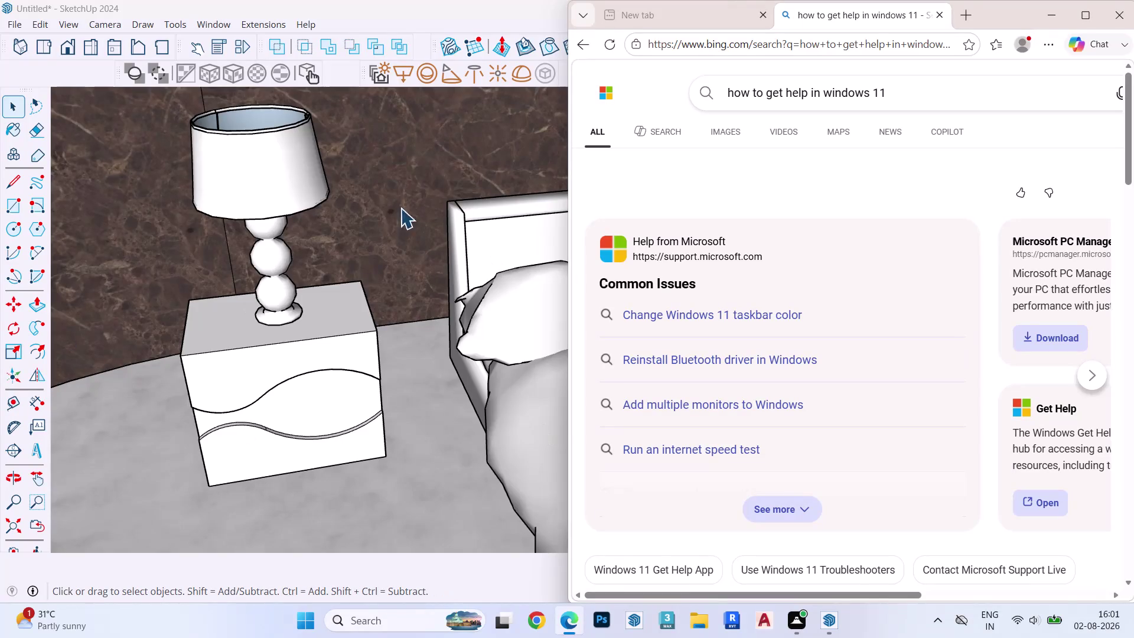
Maximize SketchUp and zoom out over the marble-walled bedroom with bed and lamps.
click(1056, 19)
scroll(down, 3)
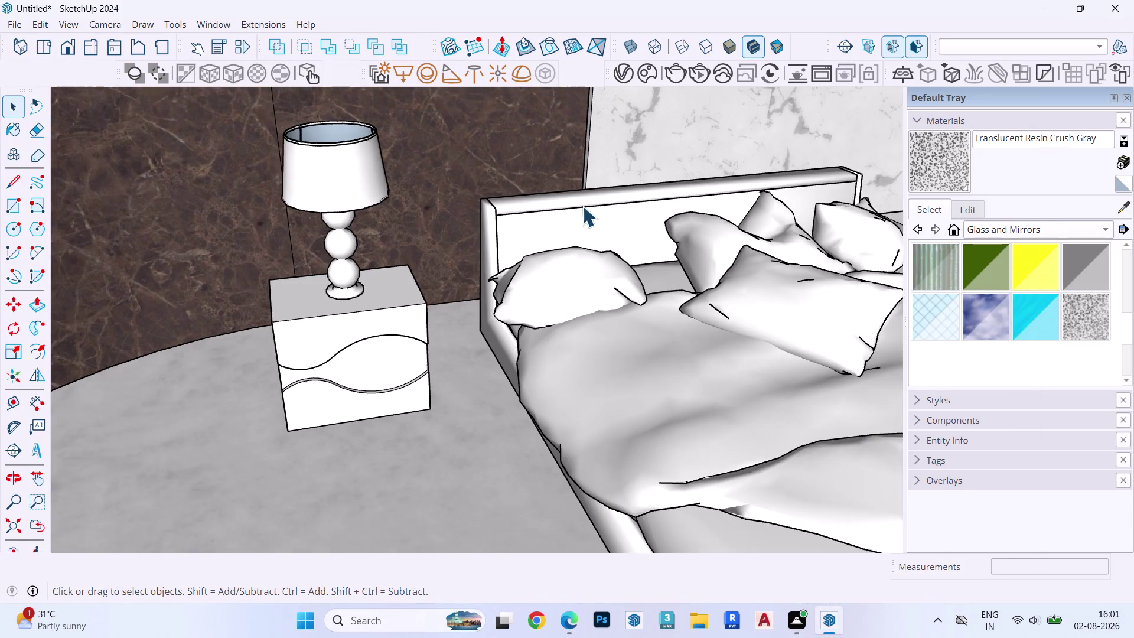
scroll(down, 3)
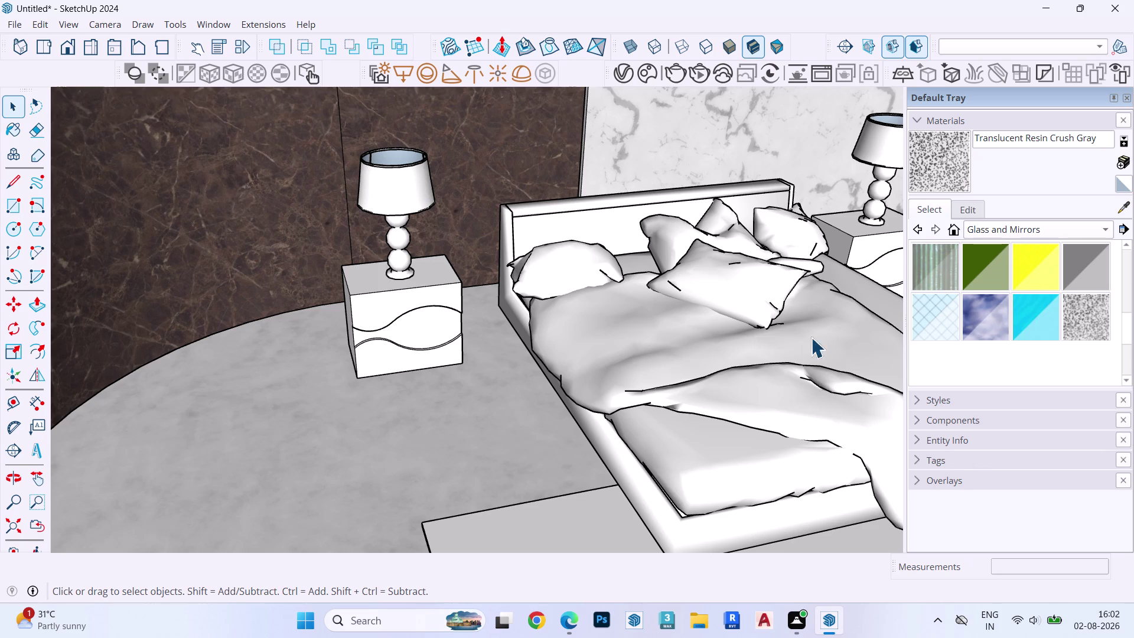
Zoom out from the bedroom to see the room model.
scroll(down, 3)
scroll(up, 3)
scroll(down, 3)
scroll(up, 3)
scroll(down, 3)
scroll(down, 3)
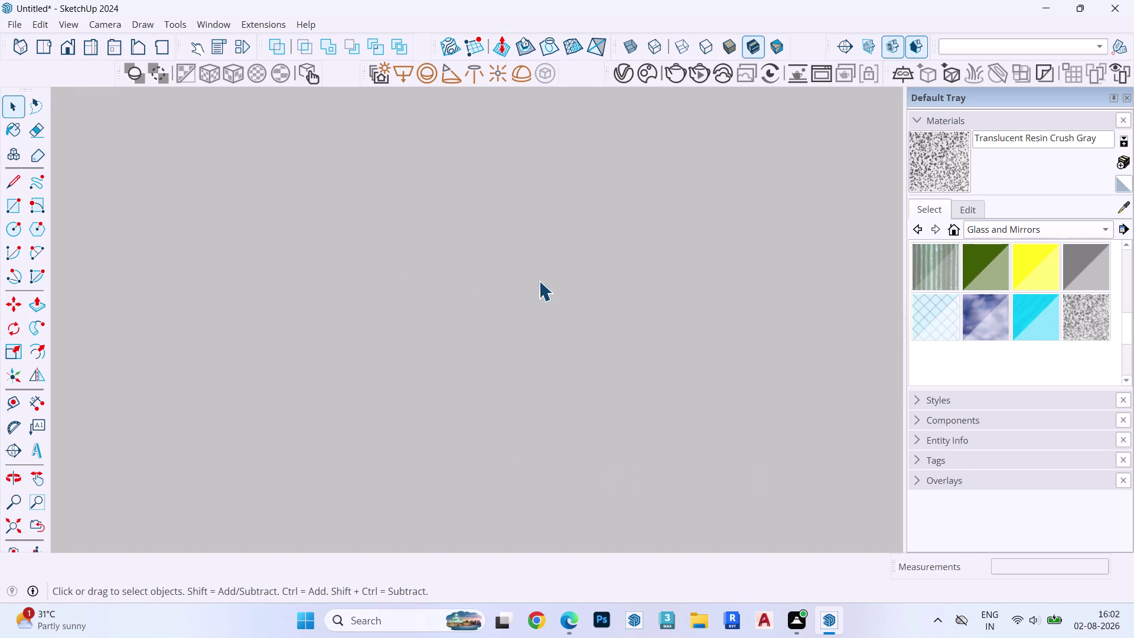
scroll(down, 3)
scroll(down, 3)
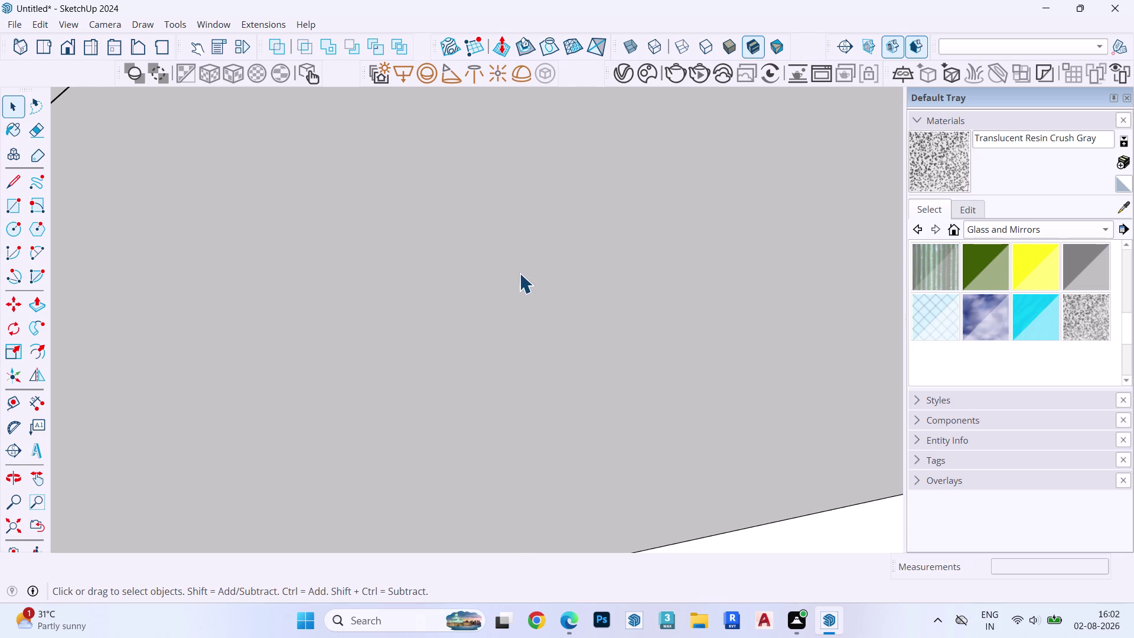
scroll(down, 3)
scroll(up, 3)
scroll(down, 3)
scroll(up, 3)
scroll(down, 3)
scroll(down, 3)
Orbit the room to a view from beneath and launch the IES Light tool.
middle_drag(512, 329, 415, 246)
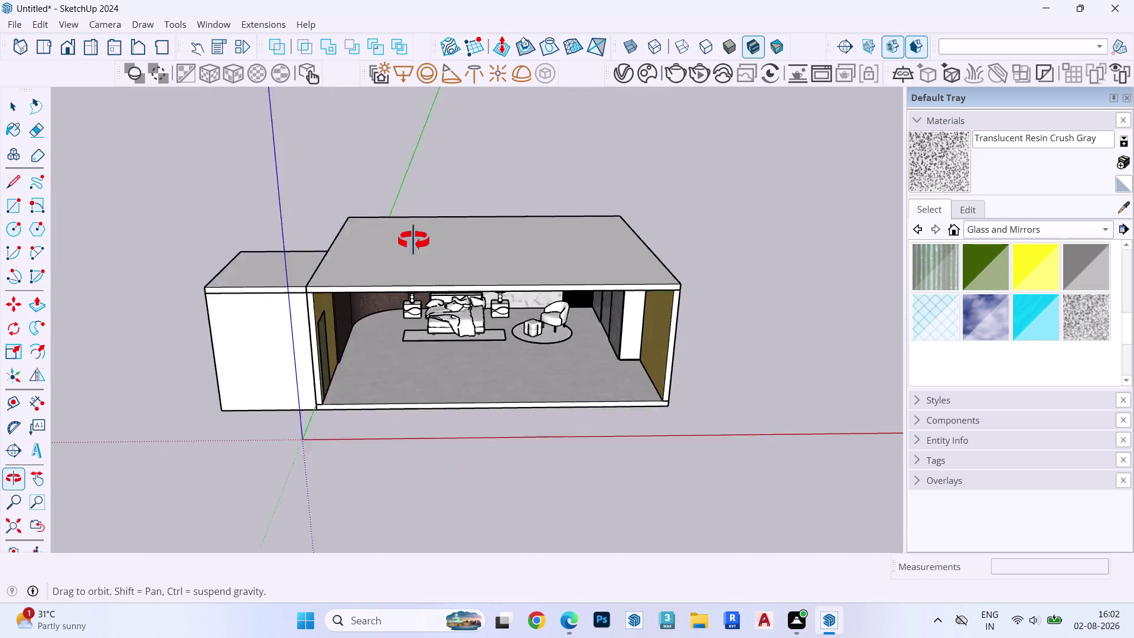
middle_drag(415, 246, 488, 208)
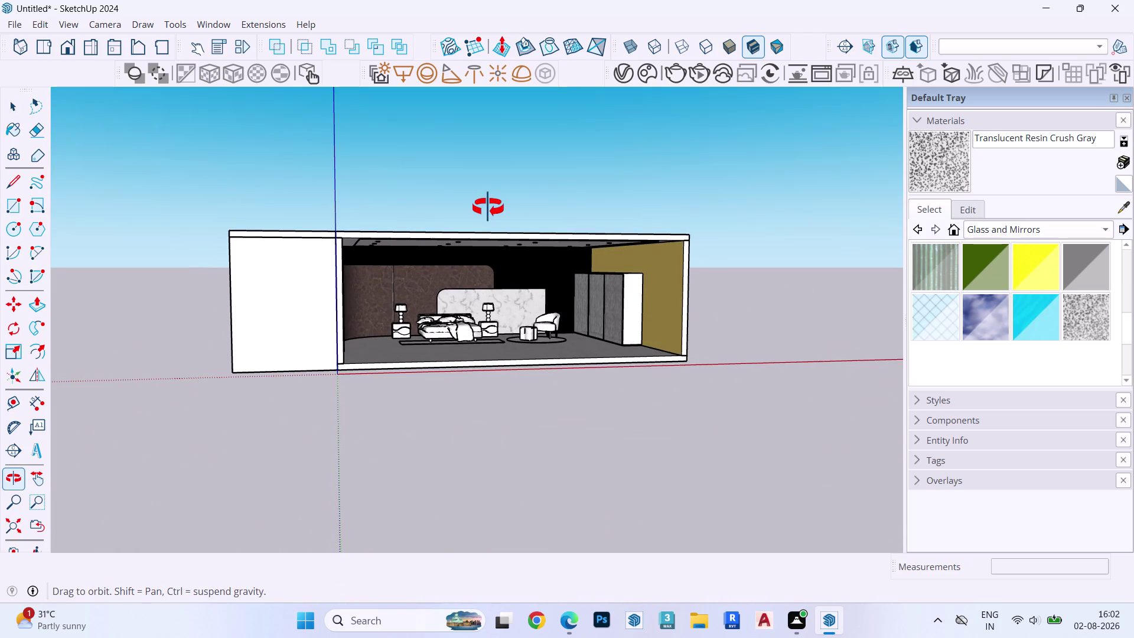
middle_drag(487, 207, 465, 74)
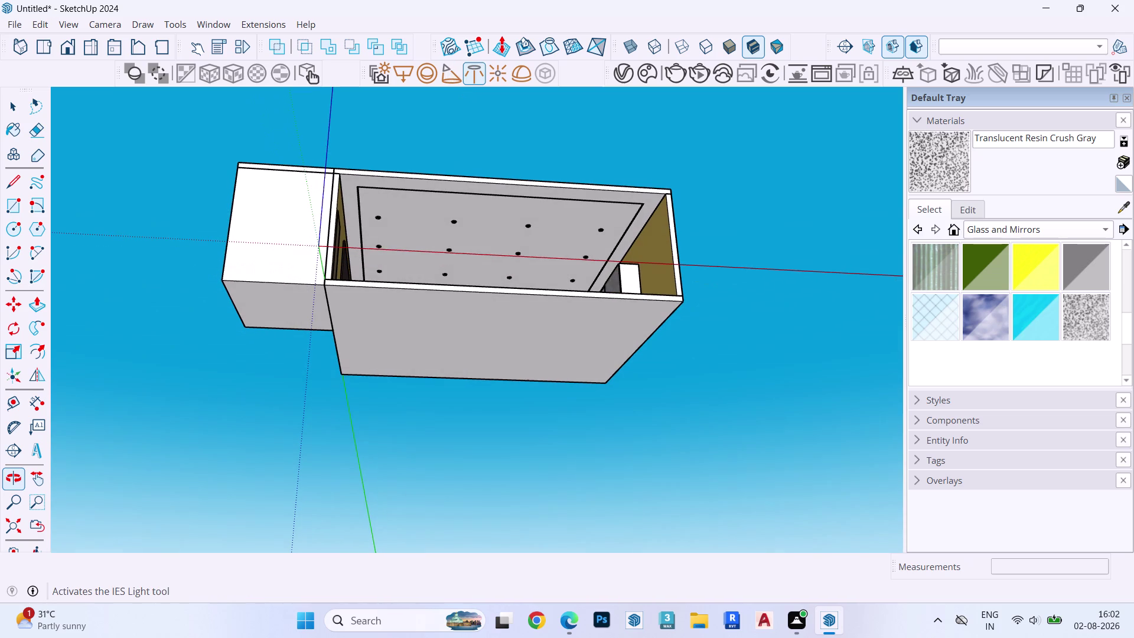
click(476, 75)
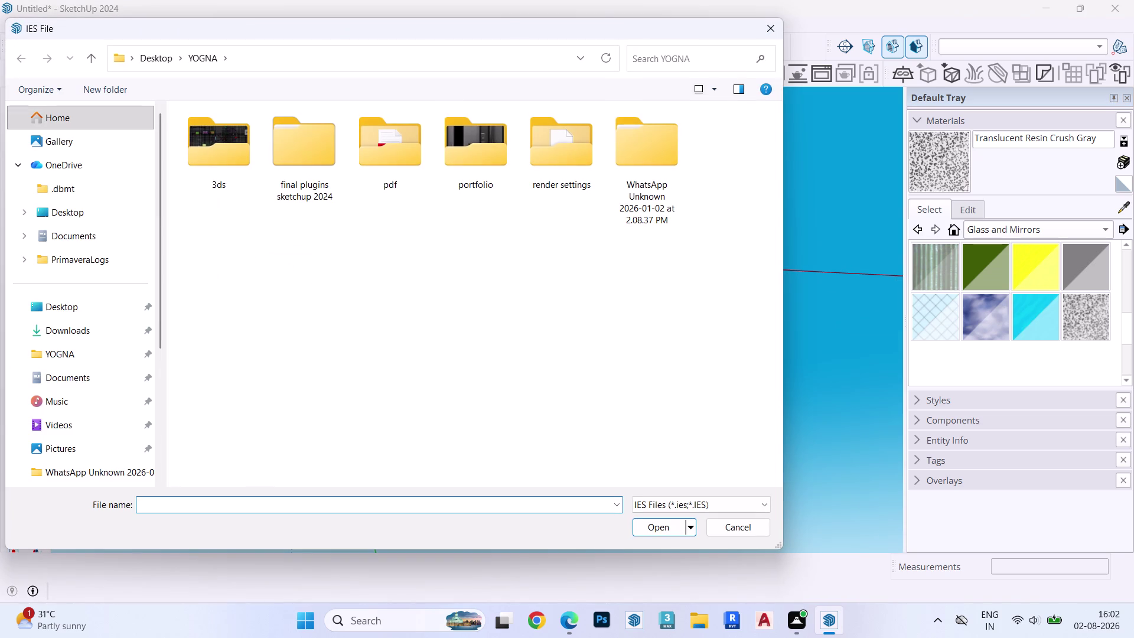
Check the pdf folder in the IES picker, then switch to File Explorer.
double_click(403, 153)
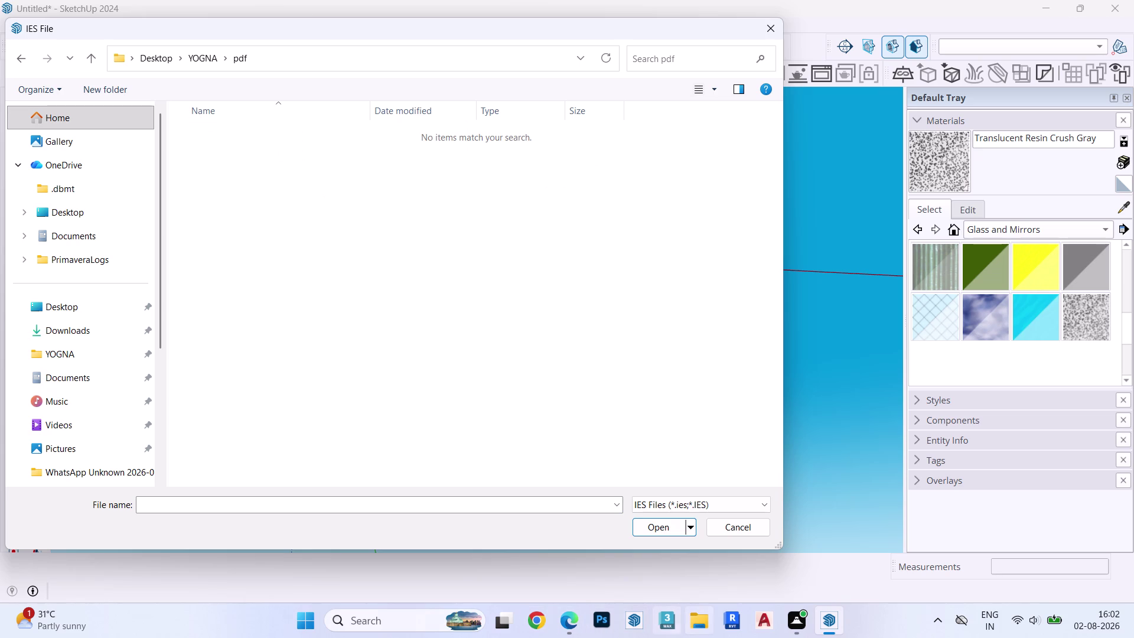
click(707, 621)
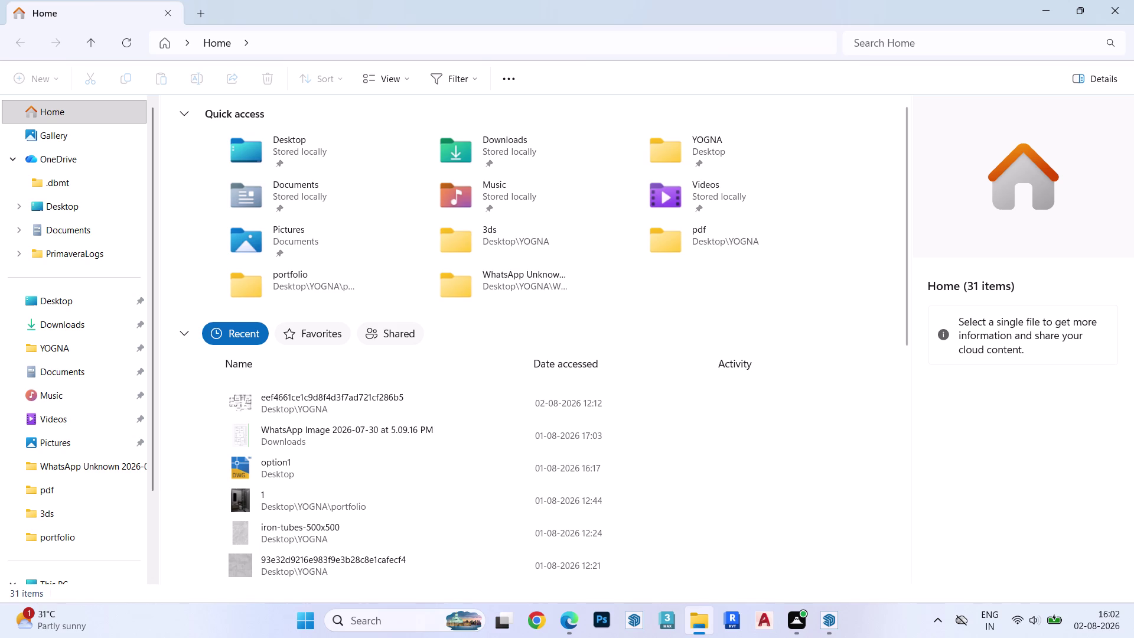
Open the Sketchup Syllabus PDF from the pdf folder in Edge.
click(70, 494)
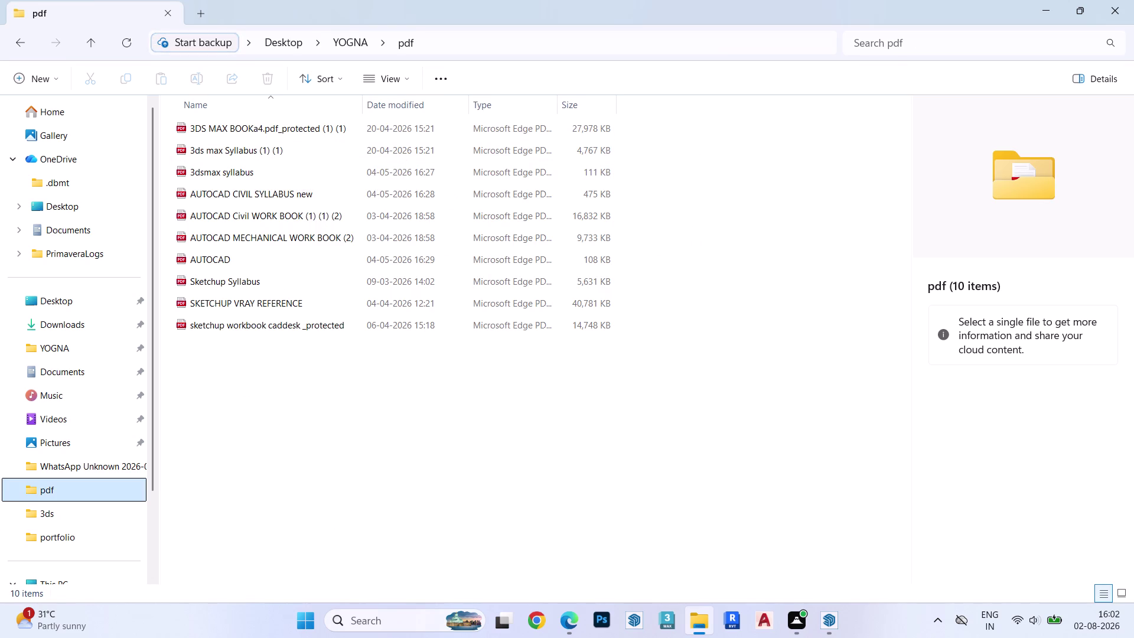
double_click(249, 280)
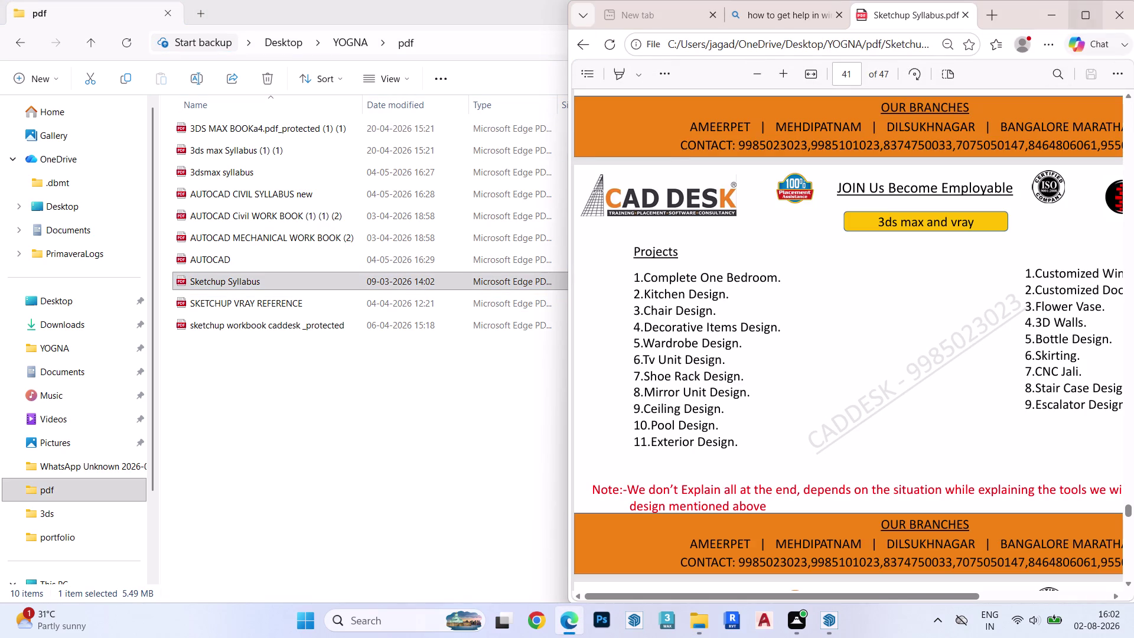
Maximize Edge and scroll through the SketchUp syllabus pages.
click(1098, 17)
scroll(down, 3)
scroll(up, 3)
middle_drag(1026, 204, 1026, 237)
middle_drag(1010, 189, 1022, 263)
scroll(down, 3)
middle_drag(1023, 262, 1021, 376)
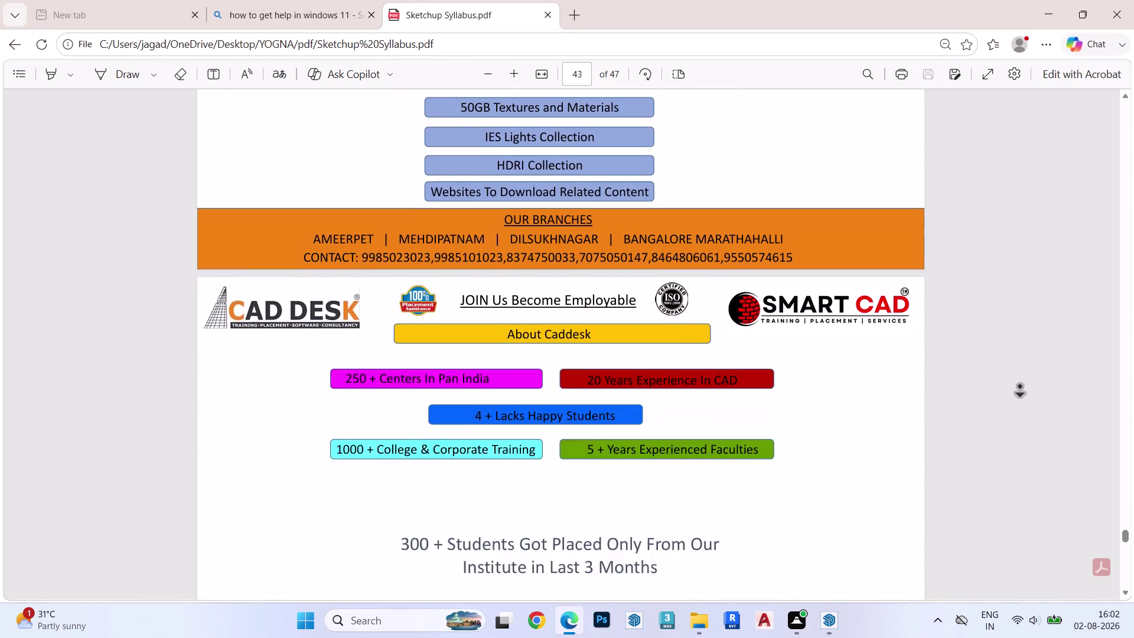
middle_drag(1021, 376, 1010, 463)
middle_drag(1009, 464, 1005, 404)
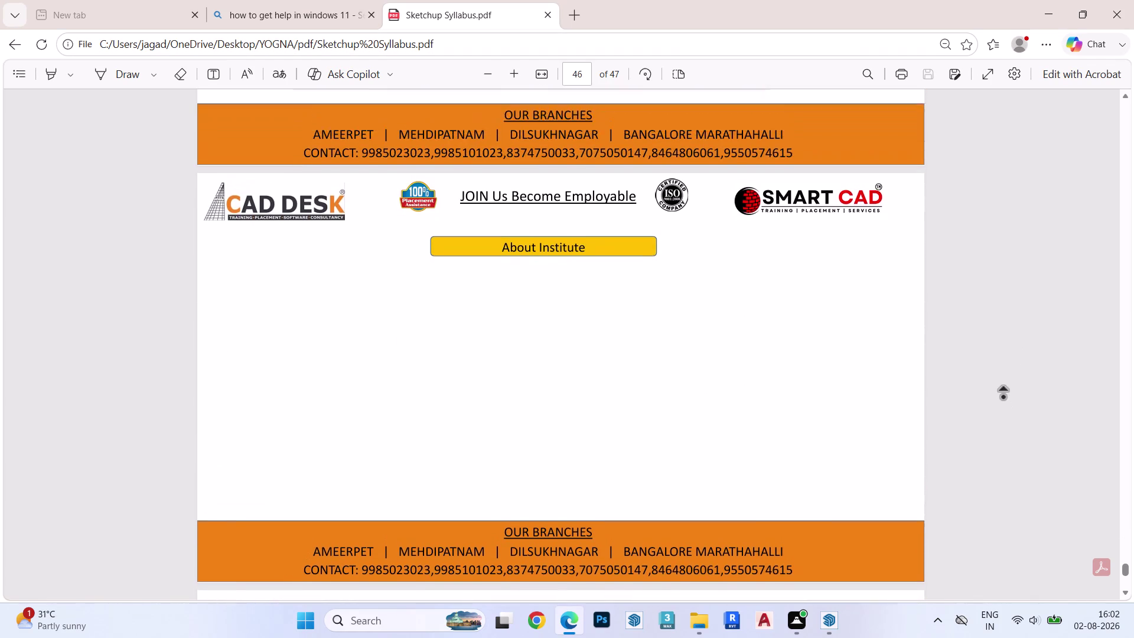
middle_drag(1005, 404, 1003, 355)
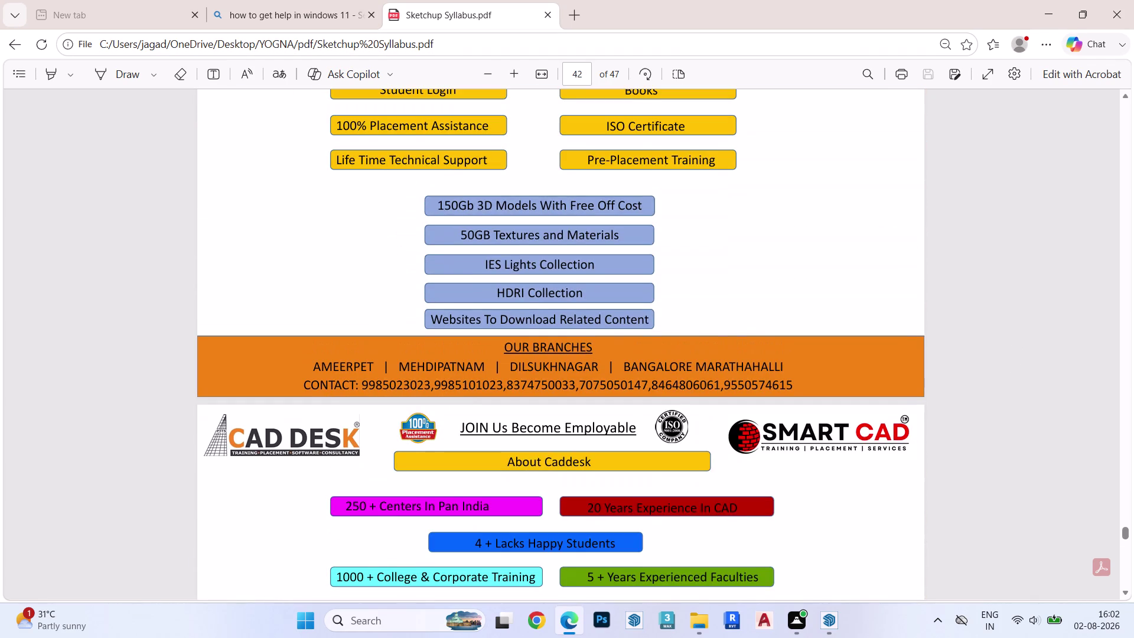
middle_drag(1003, 354, 1009, 287)
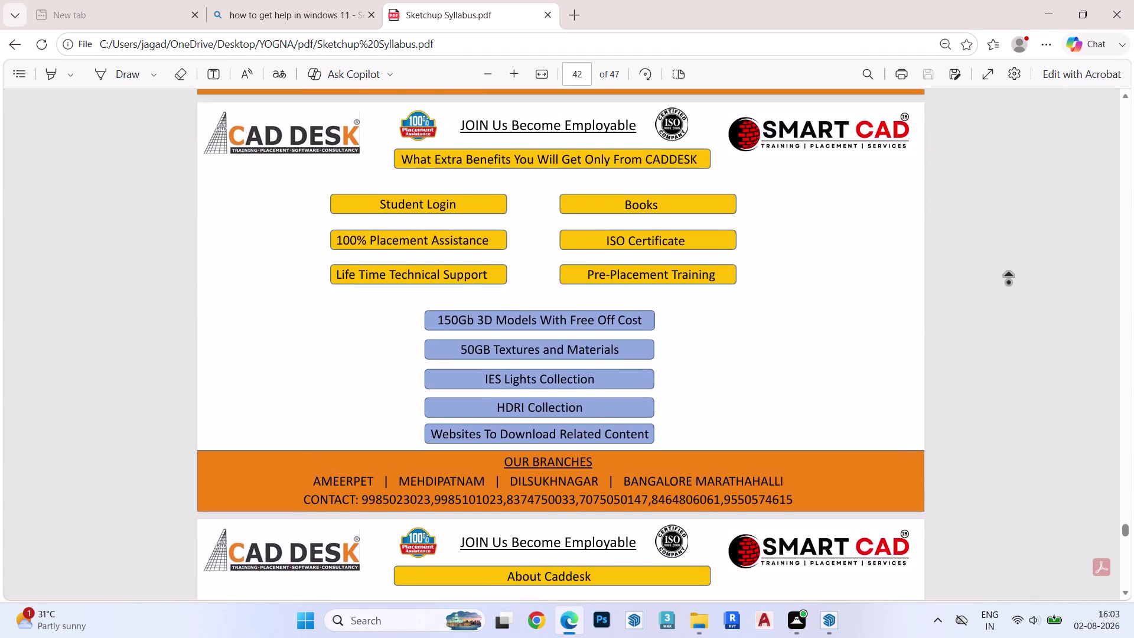
middle_drag(1008, 288, 1010, 266)
middle_drag(1010, 266, 1010, 259)
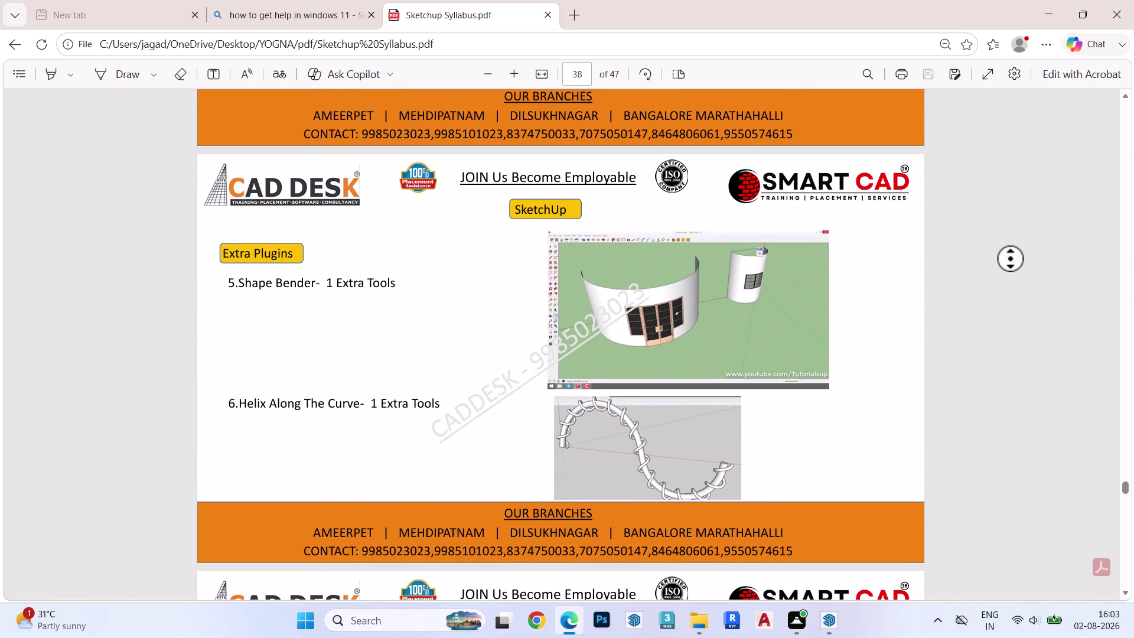
middle_drag(1010, 259, 1012, 235)
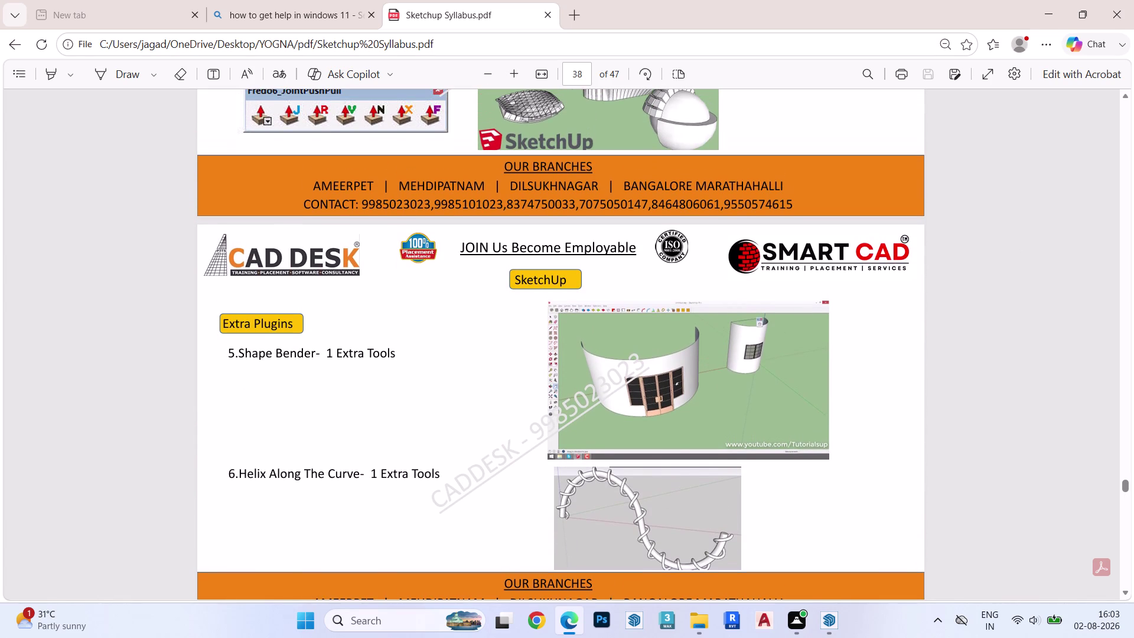
Scroll back to the Kitchen Design page, page 34 of 47.
scroll(up, 3)
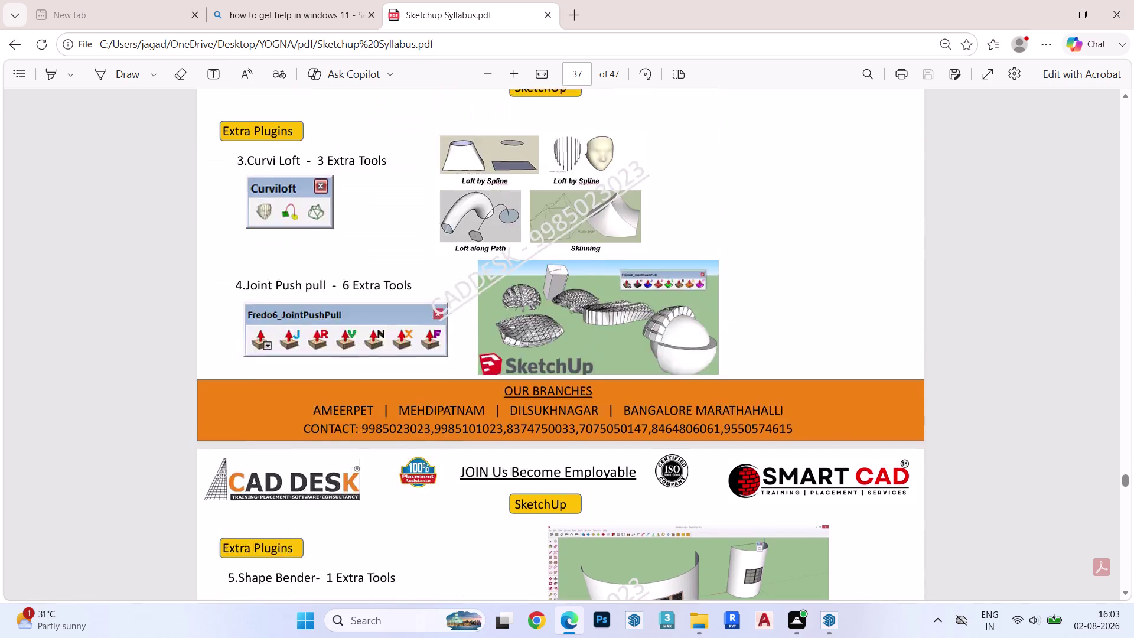
scroll(up, 3)
scroll(down, 3)
scroll(up, 3)
scroll(down, 3)
scroll(up, 3)
scroll(down, 3)
scroll(up, 3)
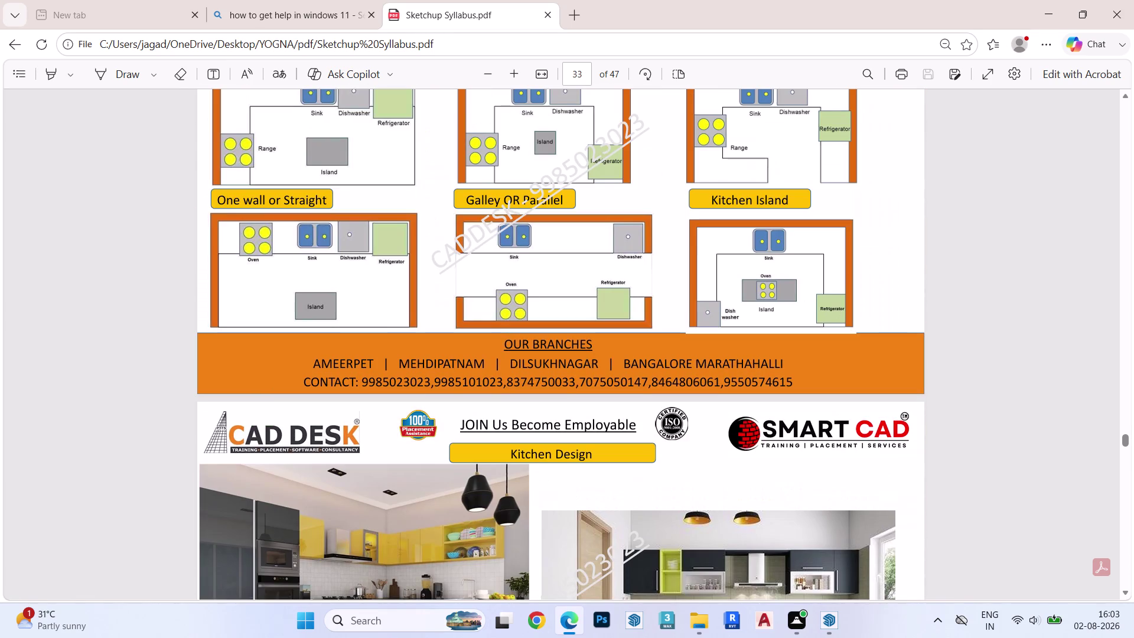
middle_drag(1055, 210, 1066, 242)
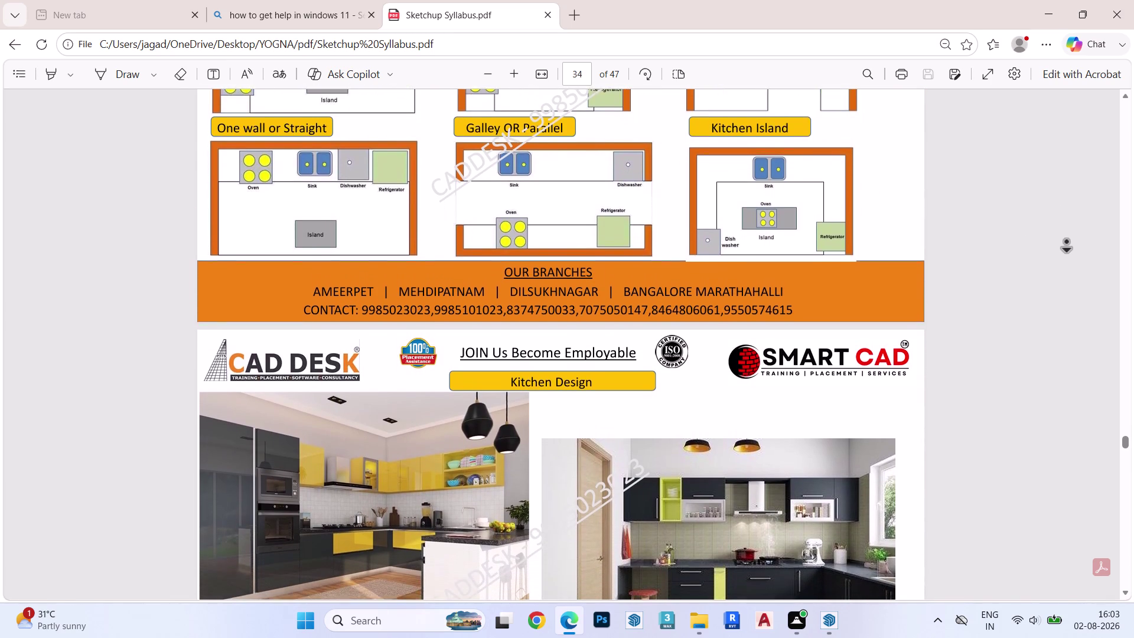
middle_drag(1066, 242, 1096, 241)
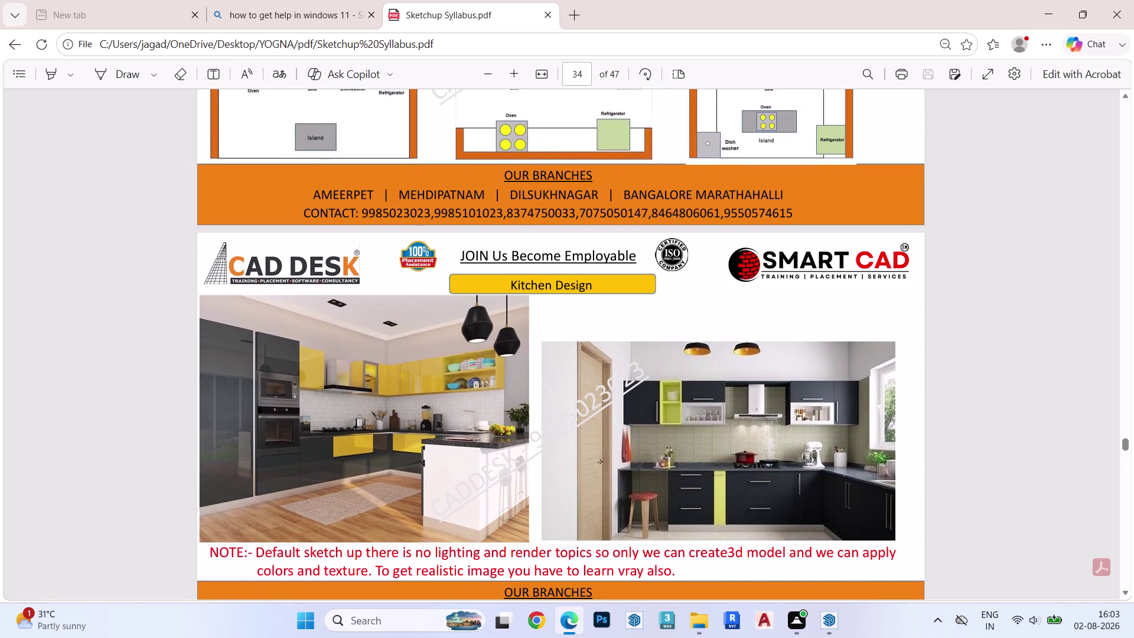
middle_drag(1028, 254, 1090, 274)
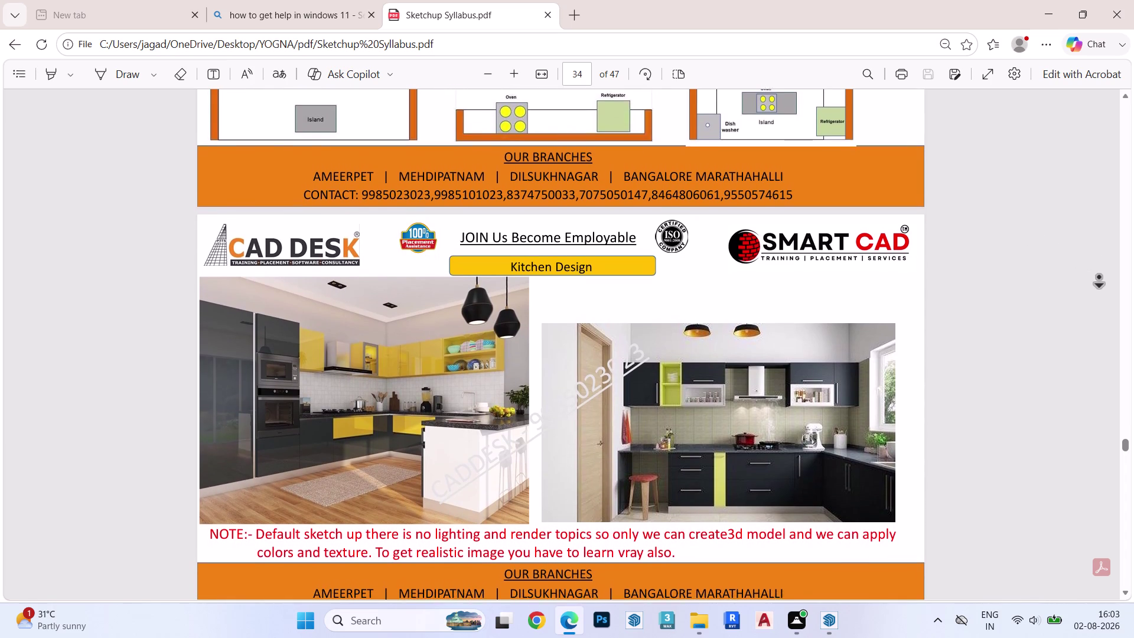
middle_drag(1091, 274, 1107, 271)
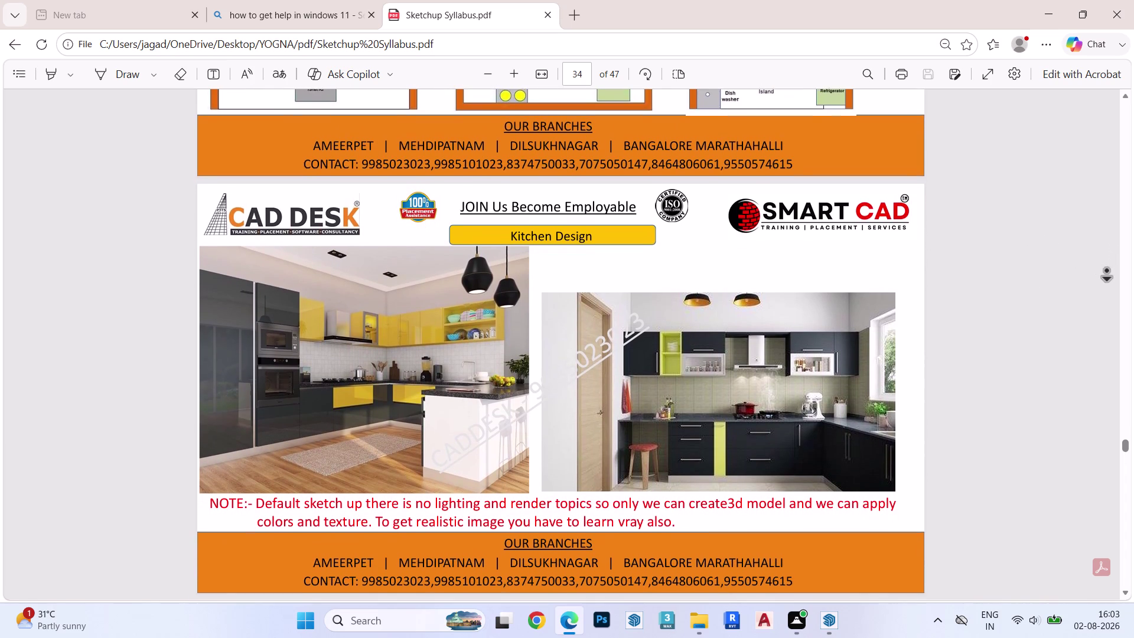
middle_drag(1107, 270, 1102, 276)
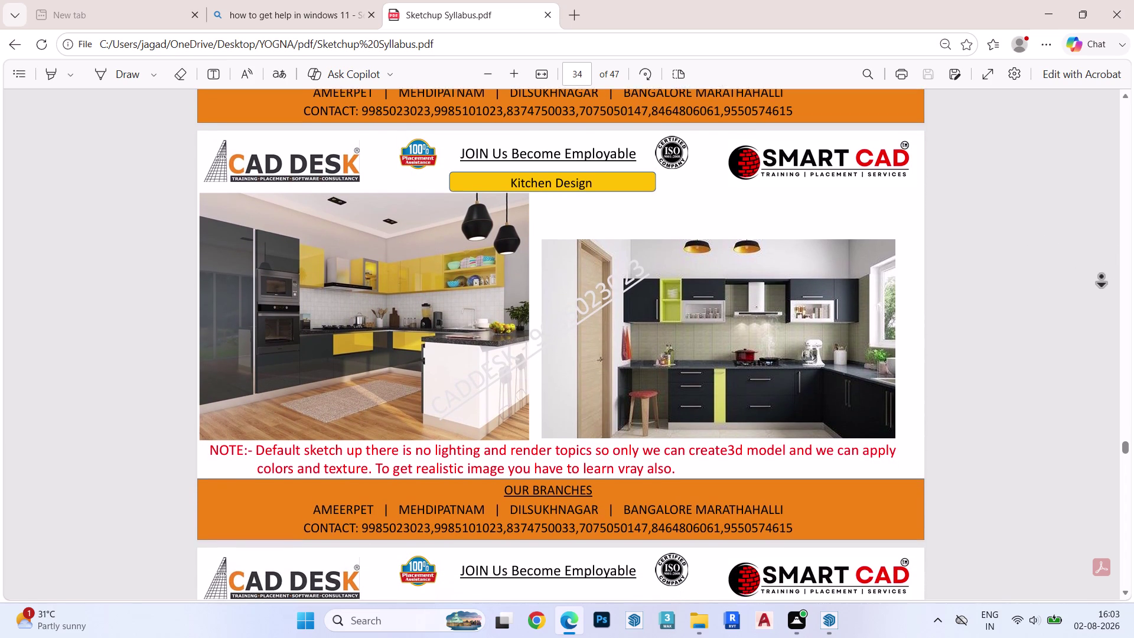
middle_drag(1102, 276, 1094, 282)
middle_click(1092, 284)
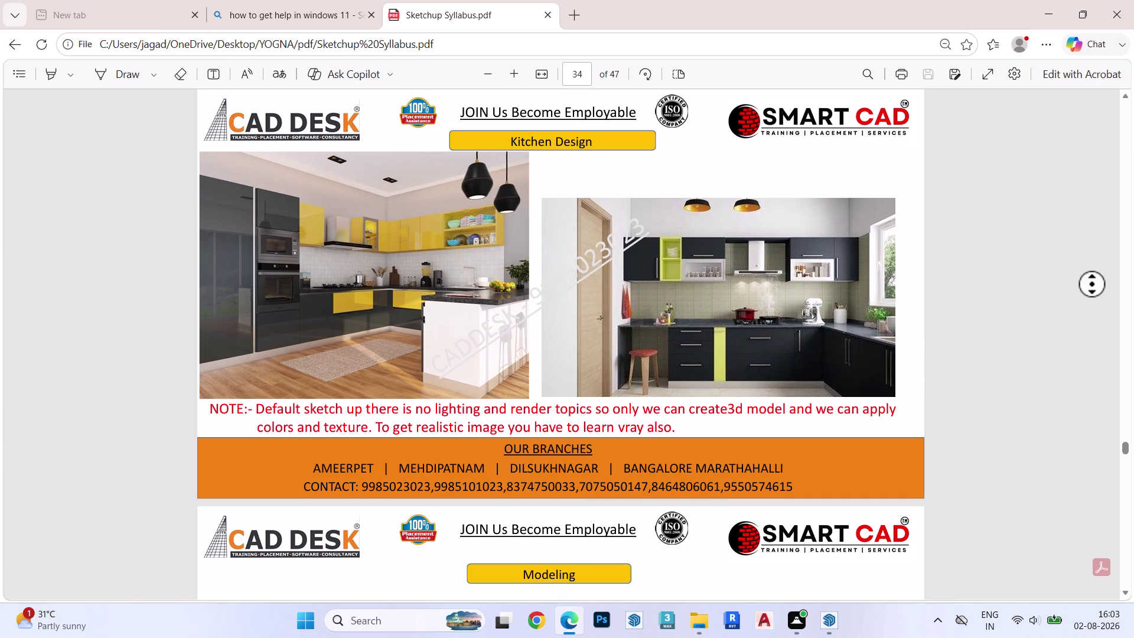
middle_click(1090, 282)
middle_click(1090, 282)
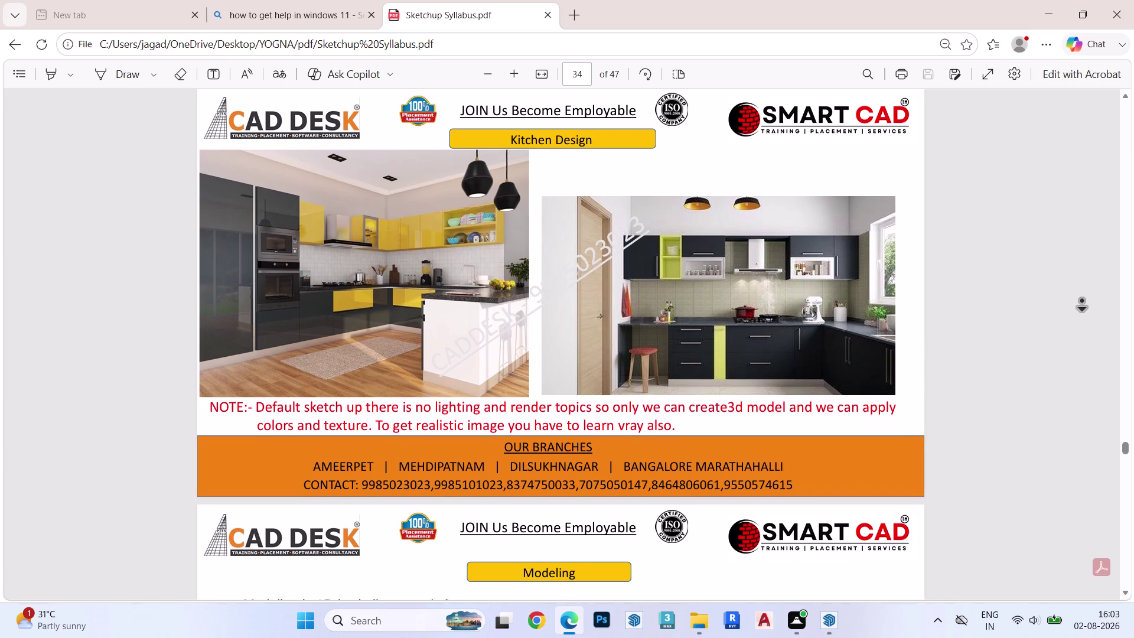